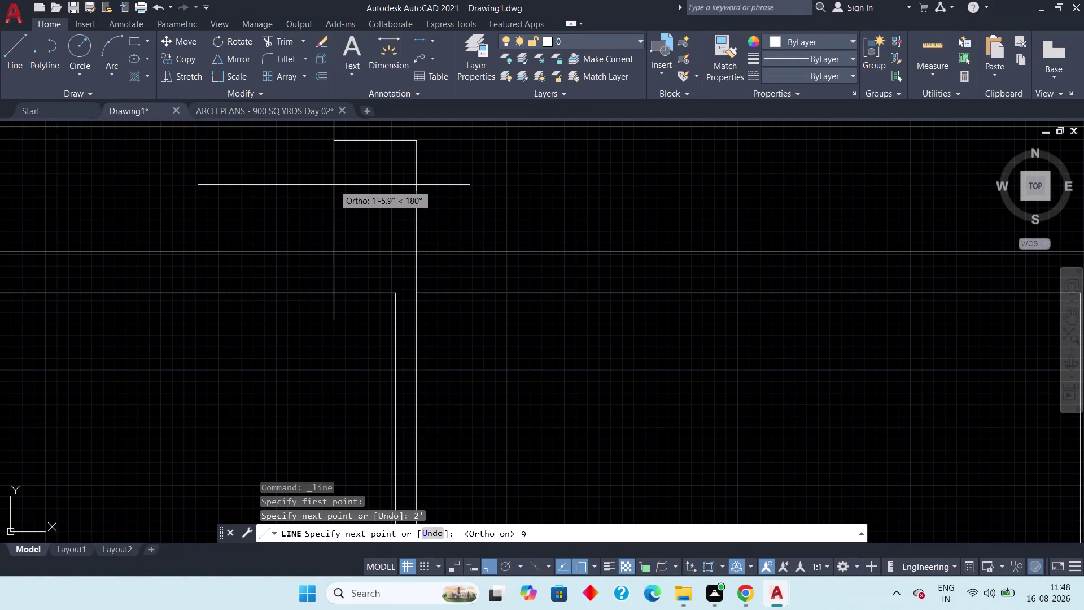
Finish the current wall line at a length of 9 inches.
key(9)
key(shift+quotedbl)
key(space)
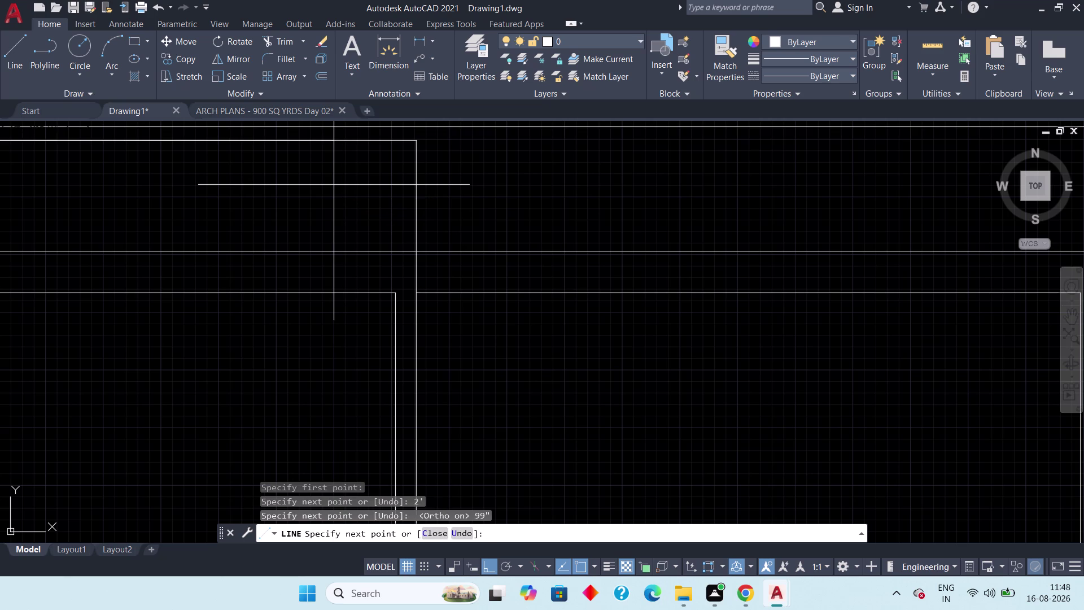
scroll(down, 3)
scroll(down, 3)
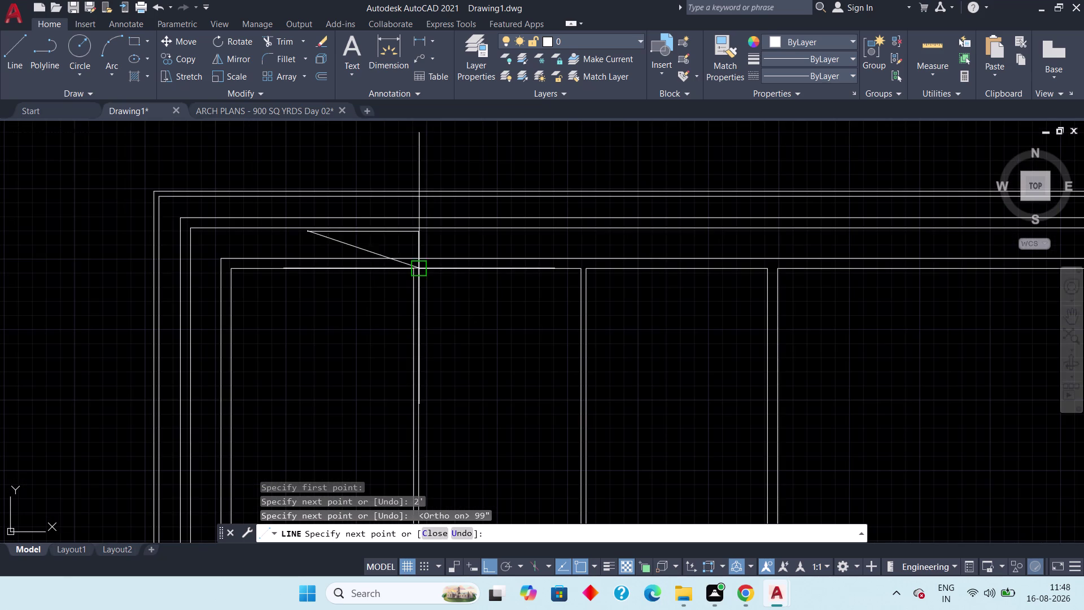
scroll(up, 3)
Erase the stray long horizontal line and start a new line at the wall line end.
key(Escape)
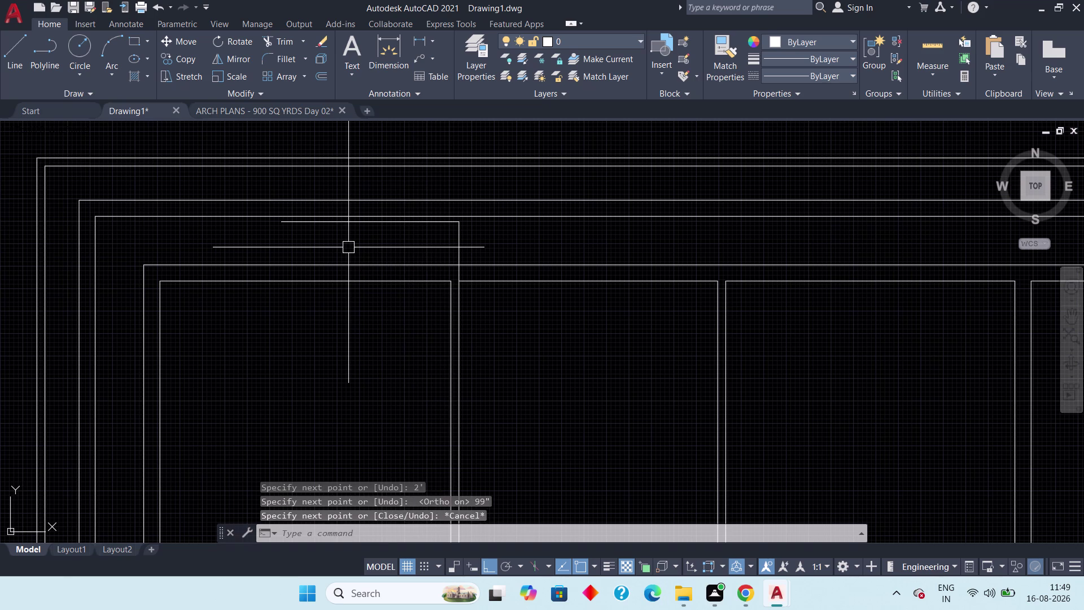
key(Escape)
scroll(up, 3)
click(353, 202)
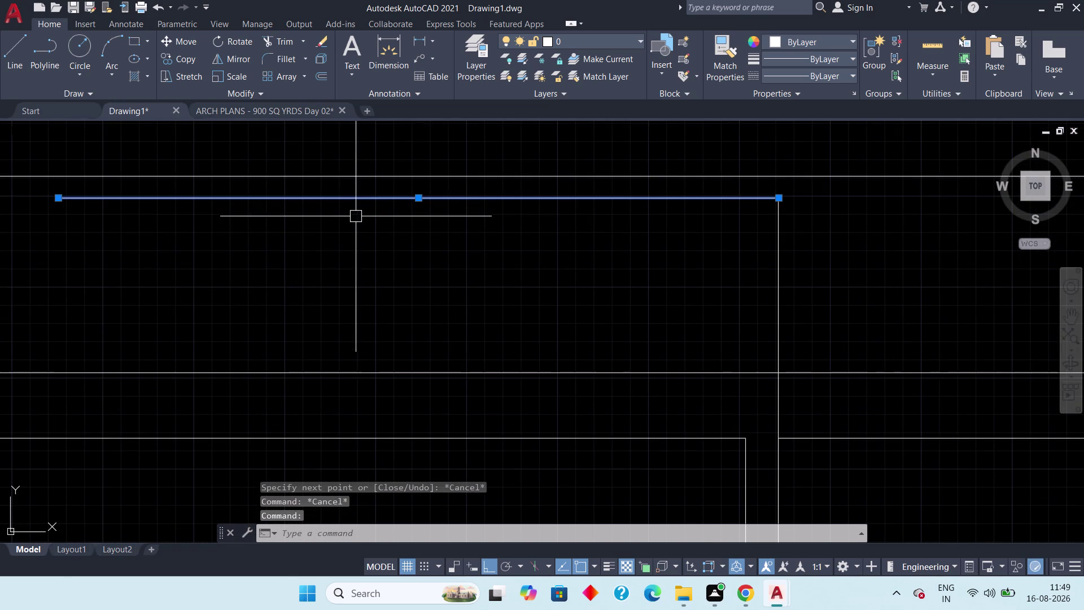
key(Delete)
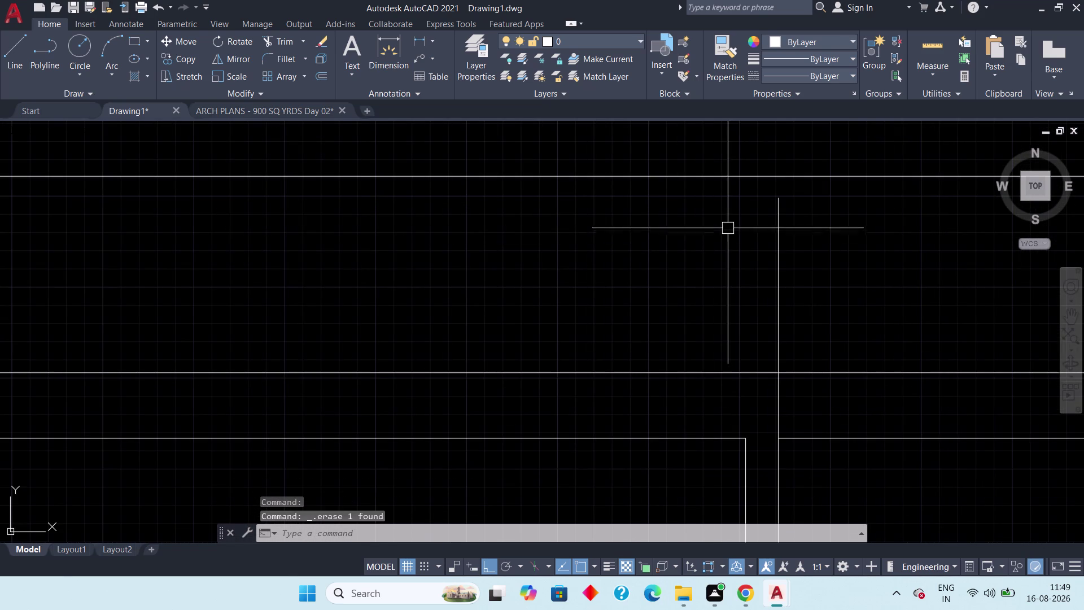
click(10, 49)
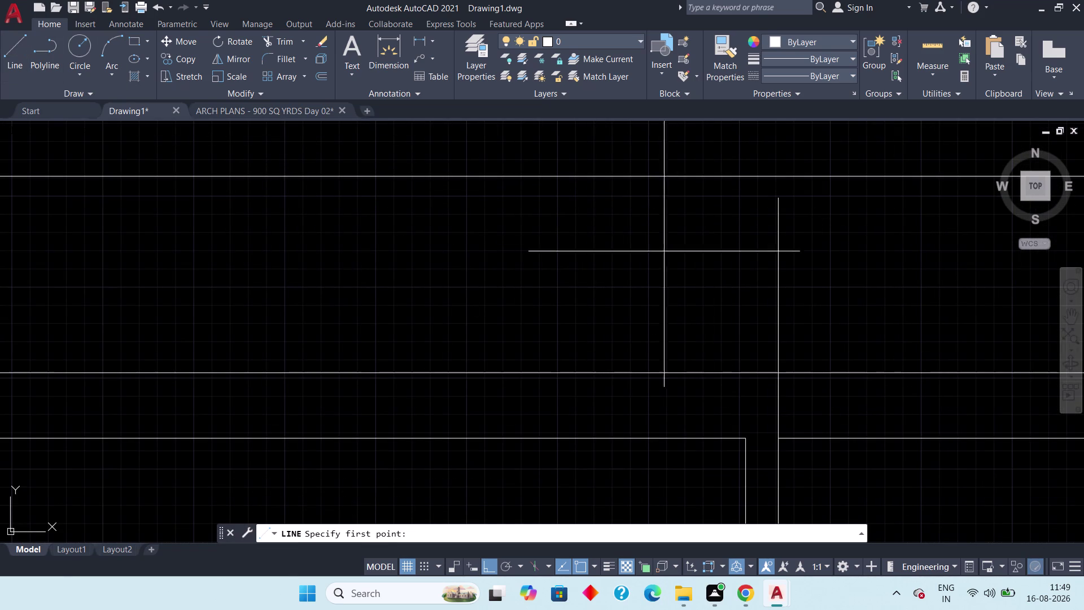
click(782, 202)
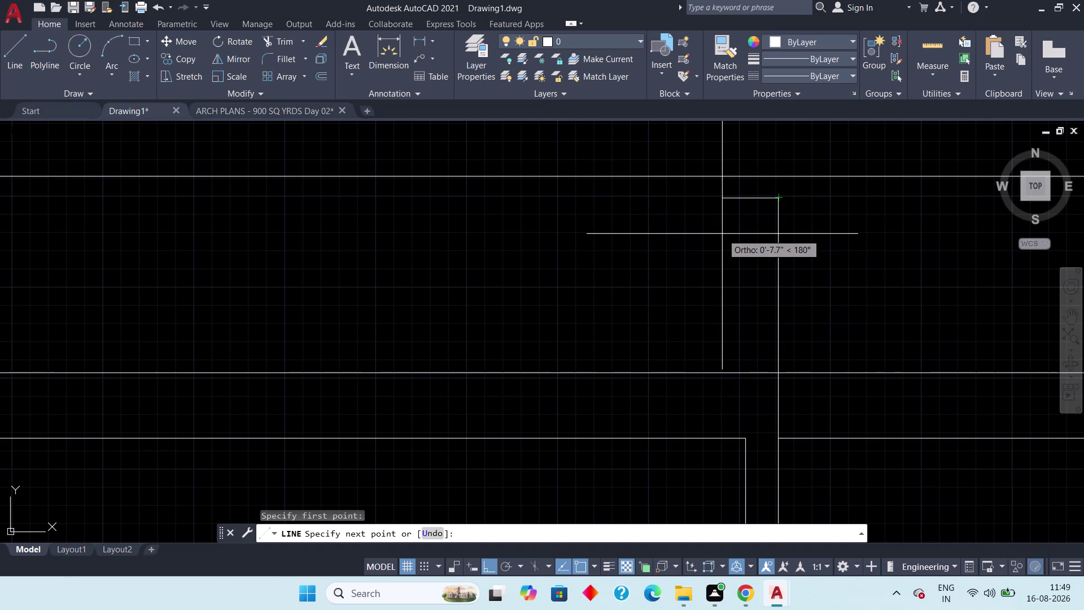
Draw a 9" projection side and its connecting corner line at the wall end.
key(9)
text(")
key(space)
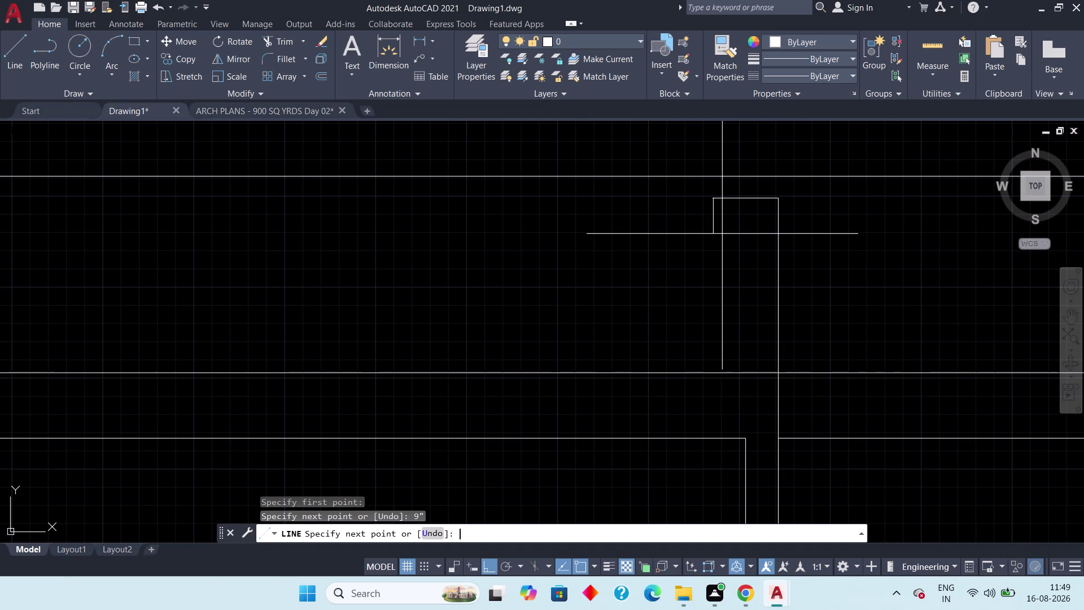
middle_drag(741, 422, 735, 306)
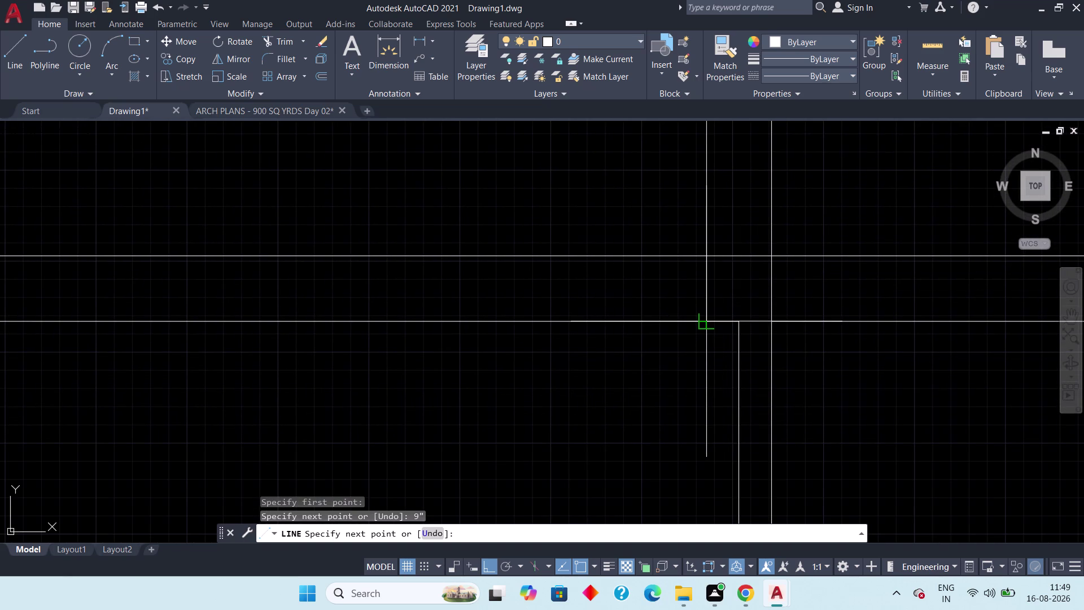
click(711, 322)
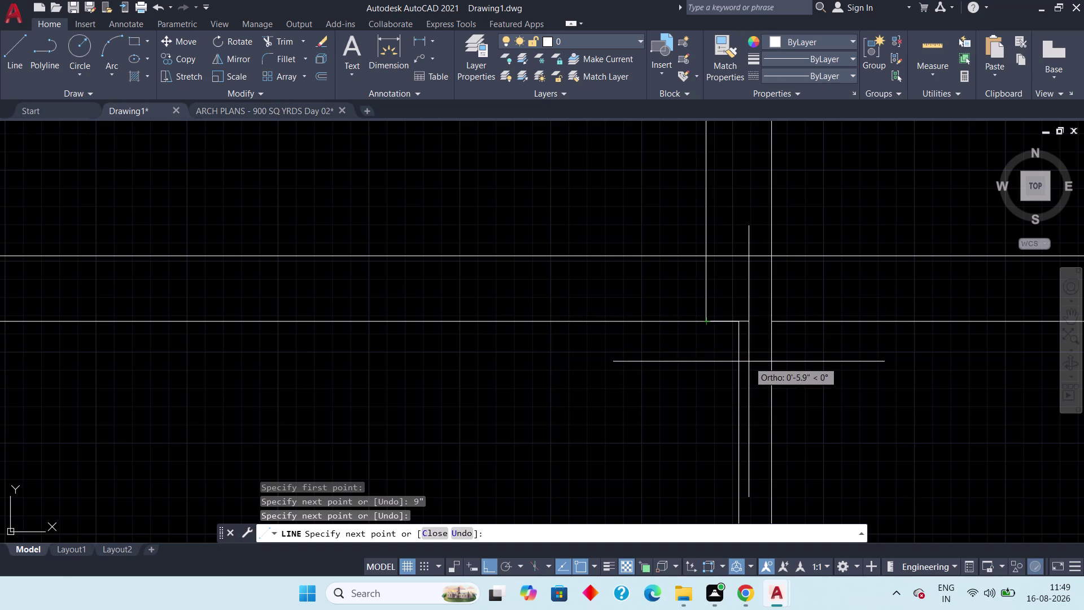
key(Escape)
key(Escape)
scroll(up, 3)
middle_drag(736, 317, 730, 325)
scroll(down, 3)
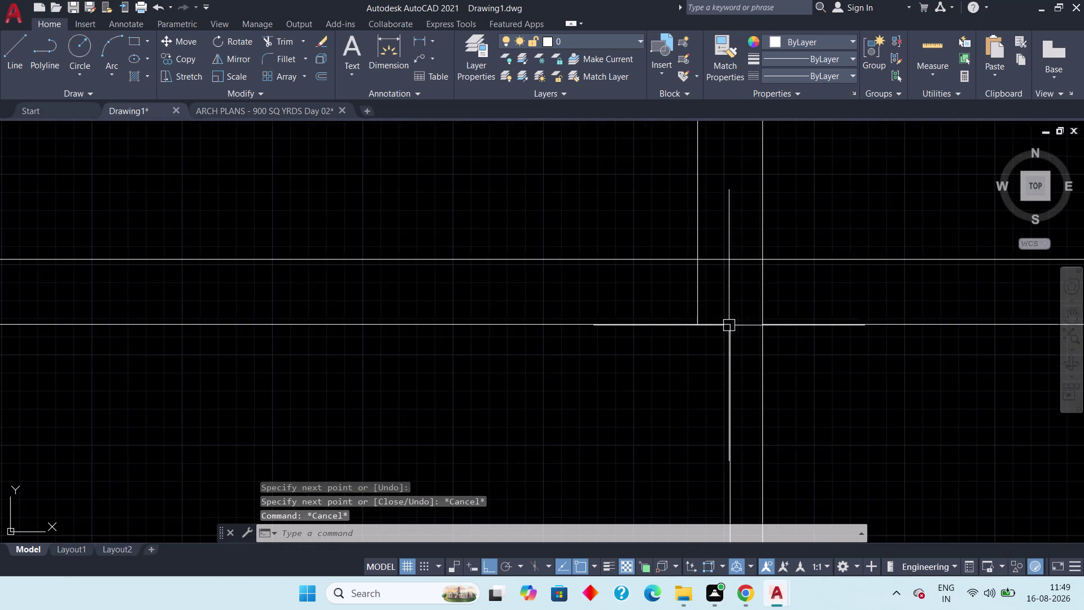
scroll(down, 3)
middle_drag(728, 313, 732, 339)
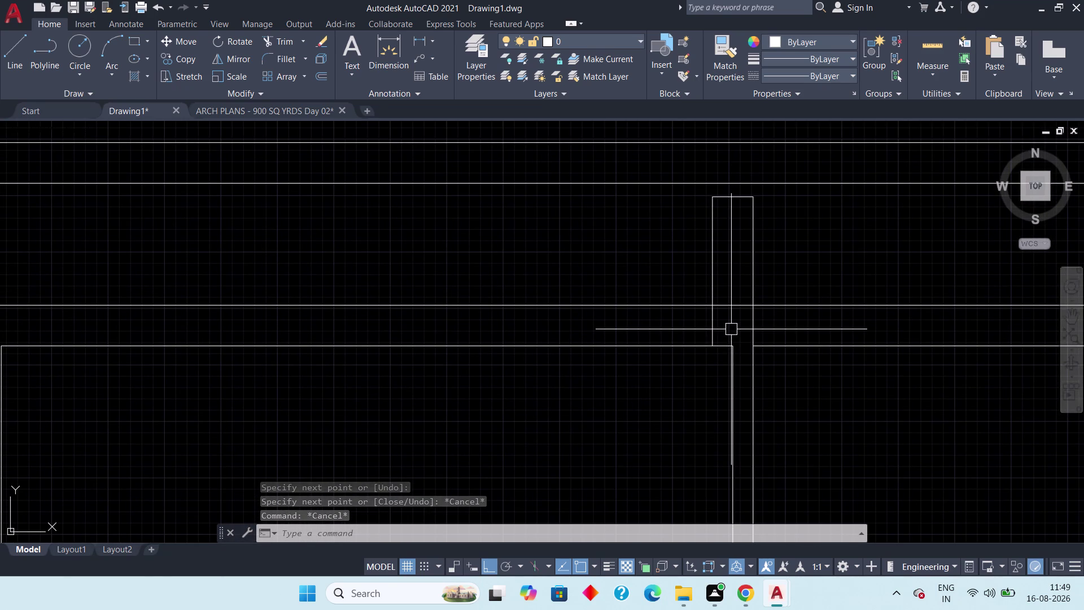
Trim the four wall line pieces crossing the new projection with TR.
key(Escape)
key(t)
key(r)
key(space)
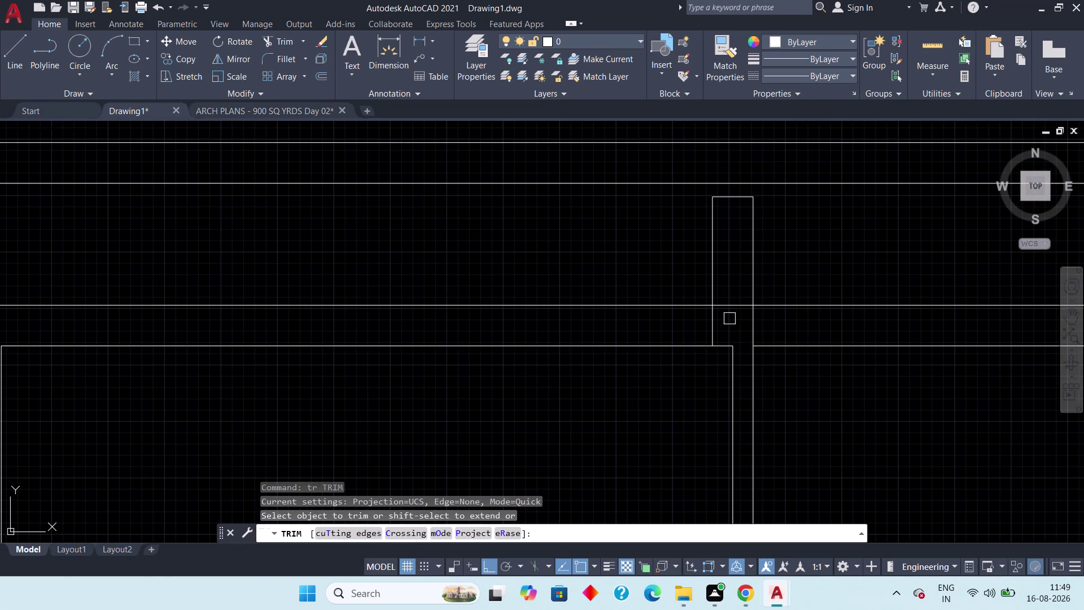
click(734, 310)
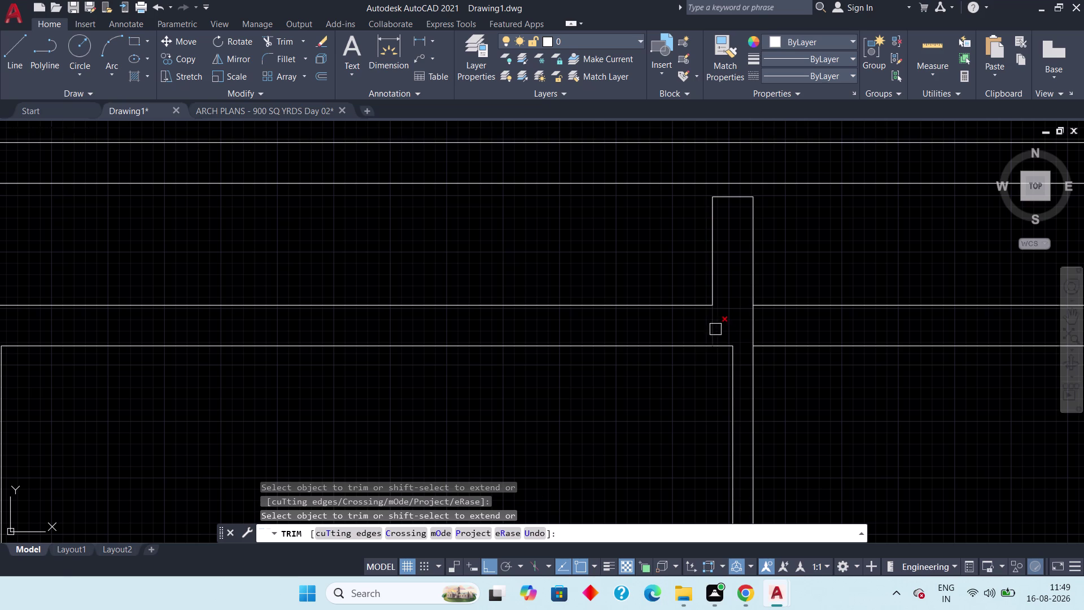
click(715, 329)
click(760, 324)
click(734, 327)
Review the trimmed outline and bring up the ARCH PLANS reference drawing.
scroll(down, 3)
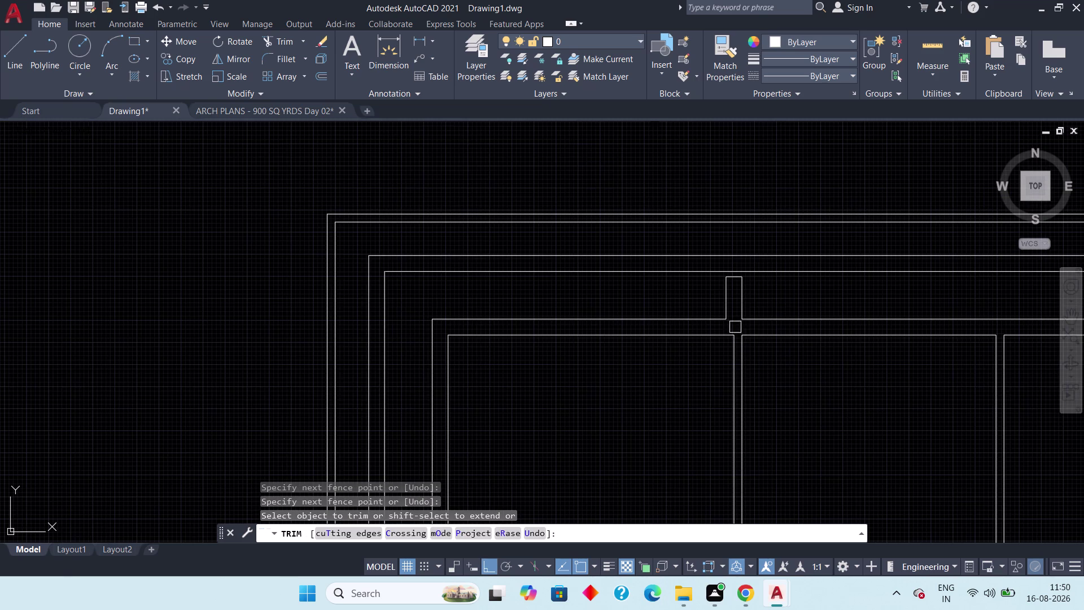
middle_drag(785, 366, 769, 358)
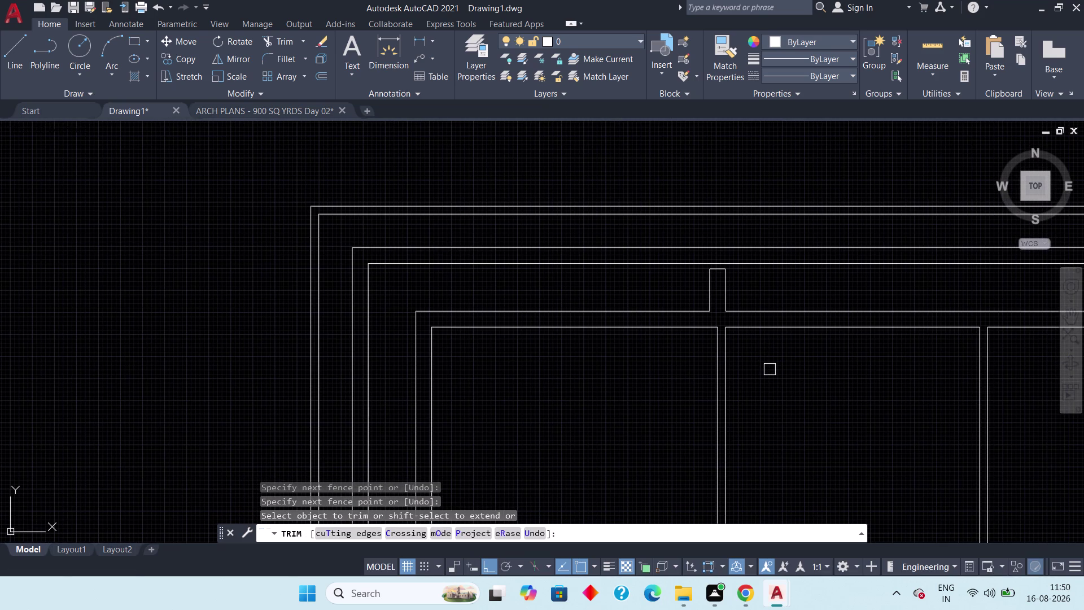
key(Escape)
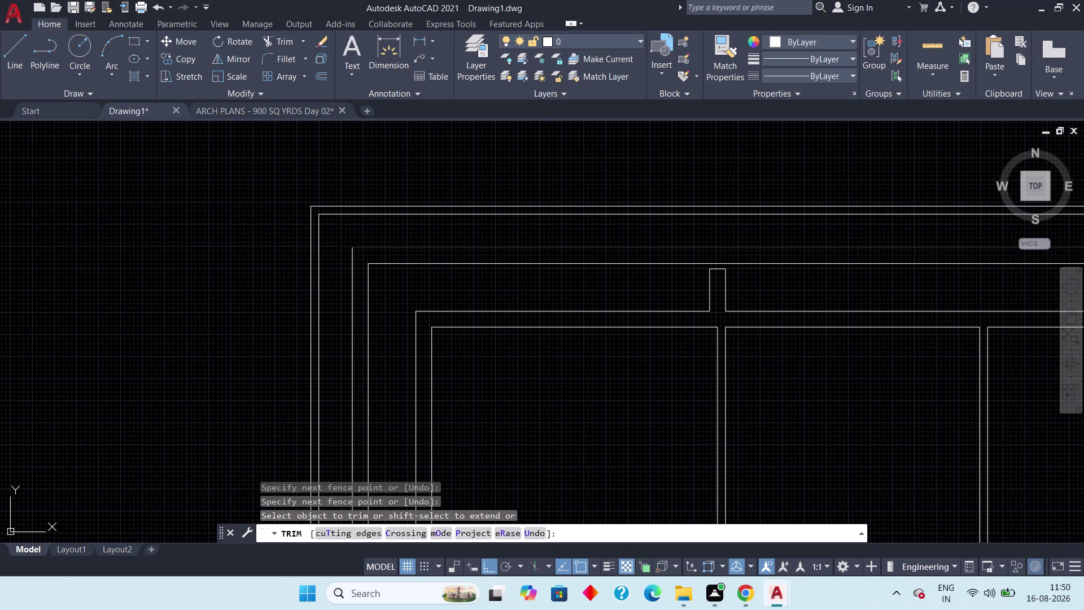
click(131, 115)
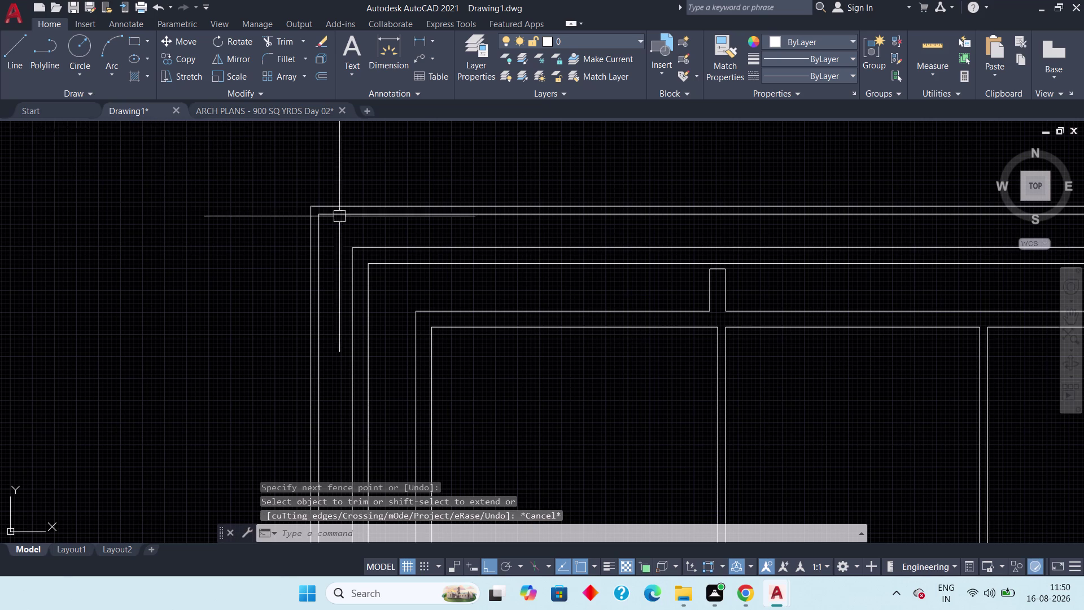
click(239, 109)
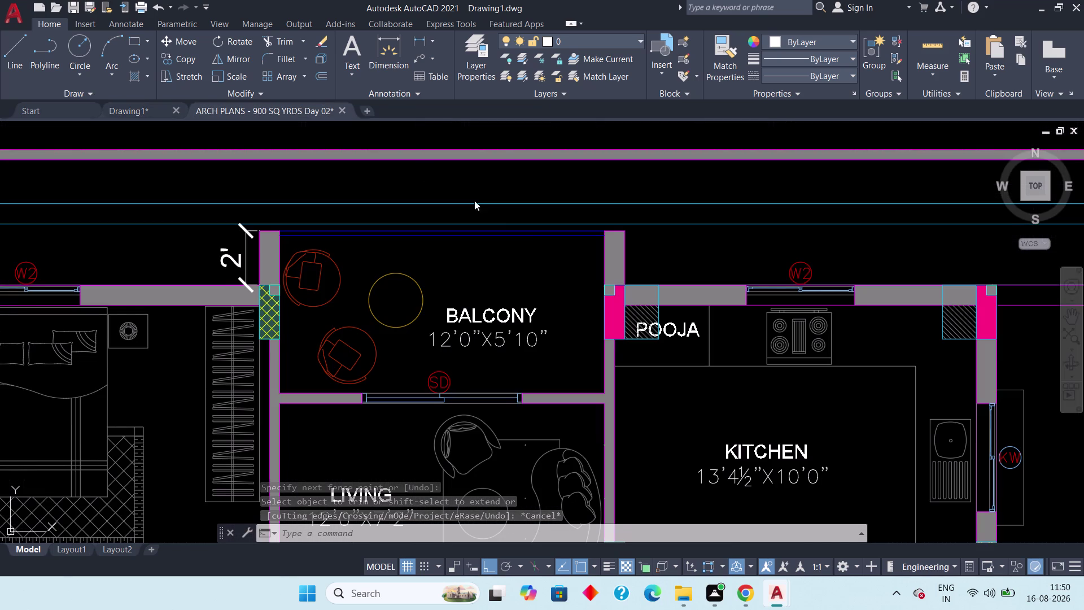
middle_drag(643, 289, 429, 269)
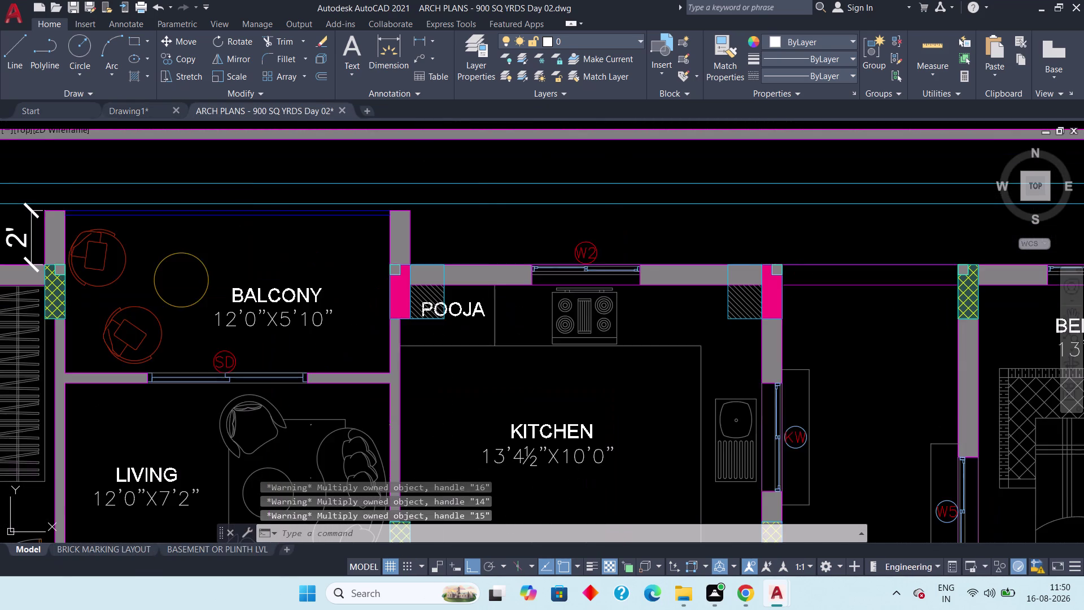
middle_drag(472, 331, 599, 358)
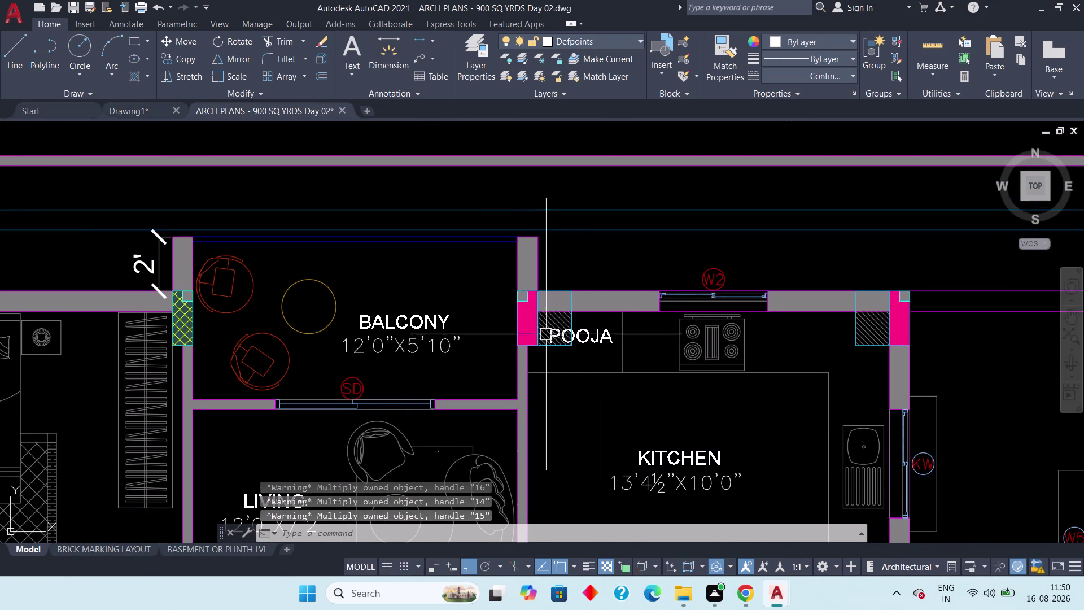
scroll(up, 3)
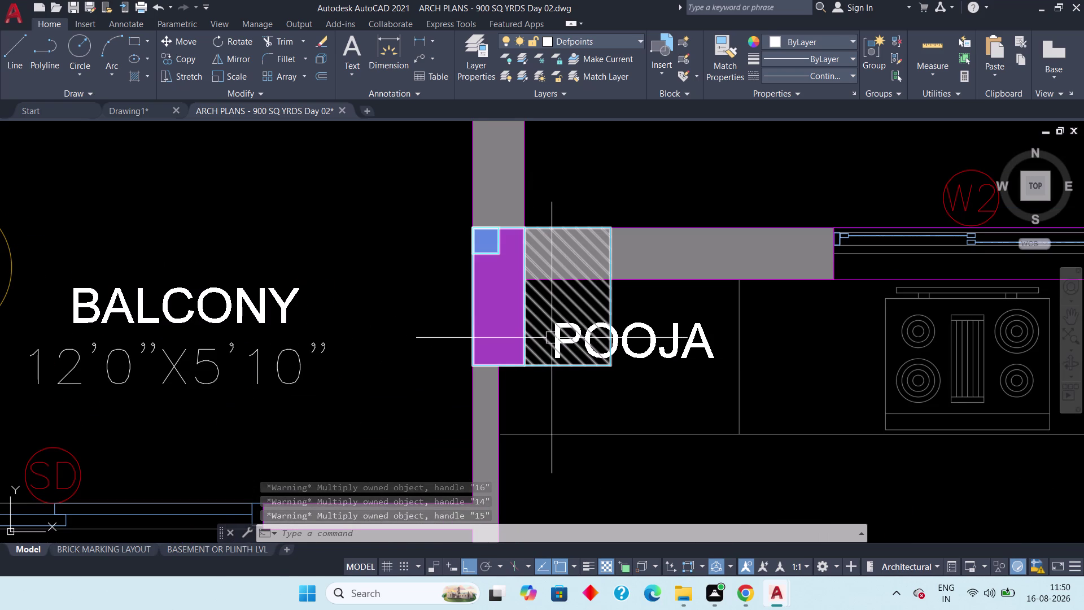
middle_drag(555, 339, 585, 389)
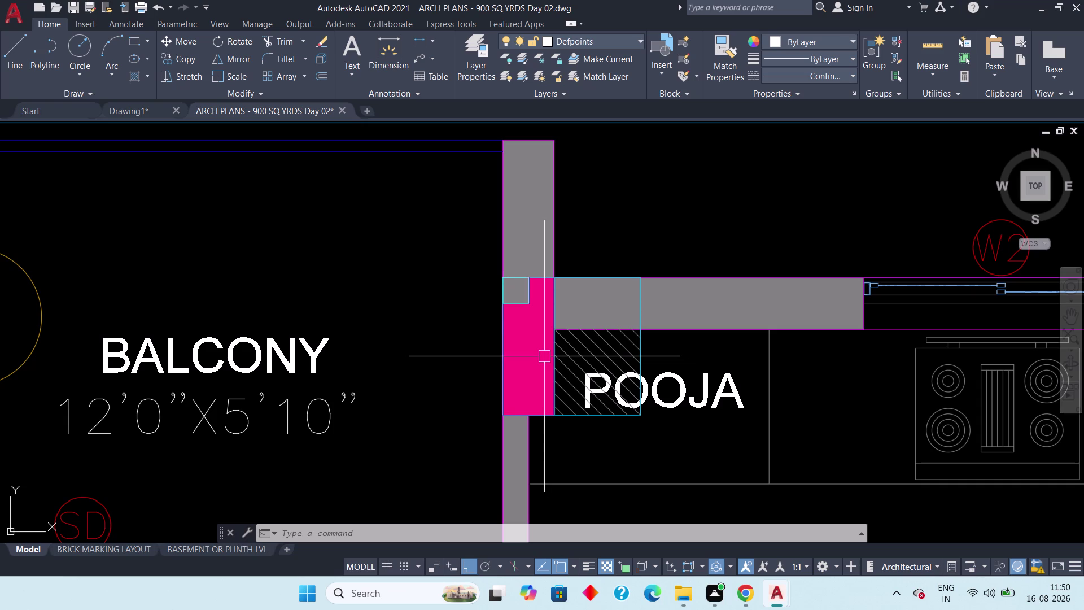
click(120, 107)
middle_drag(679, 391, 277, 359)
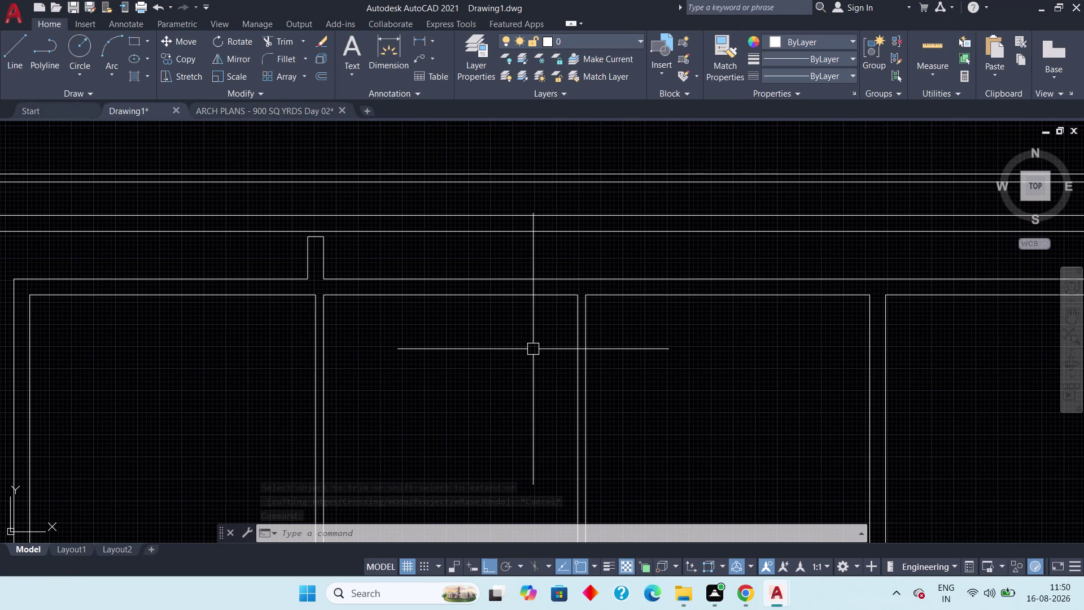
click(222, 102)
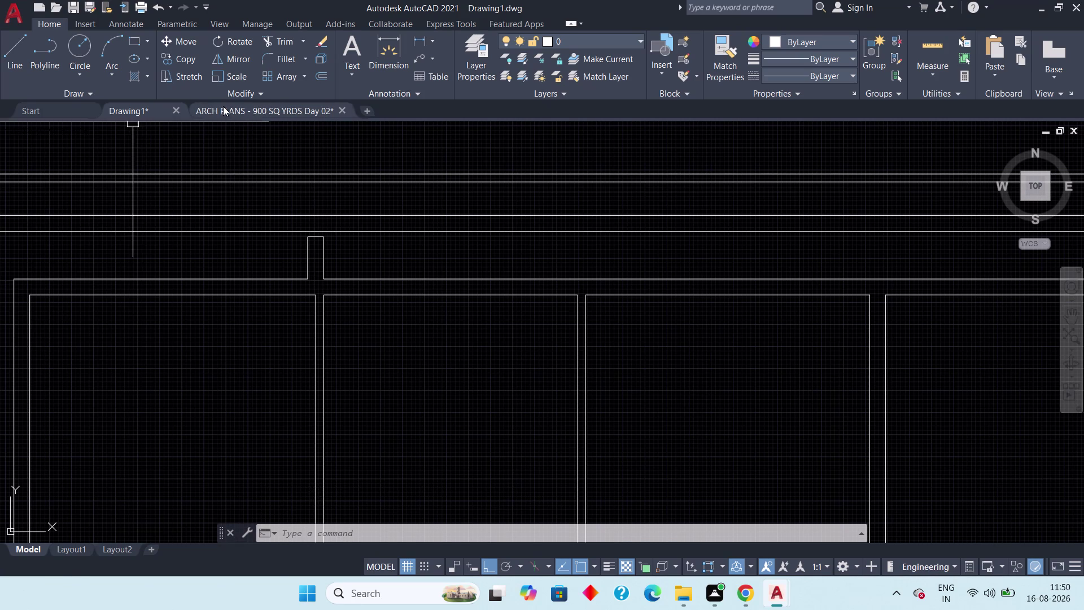
click(224, 108)
scroll(down, 3)
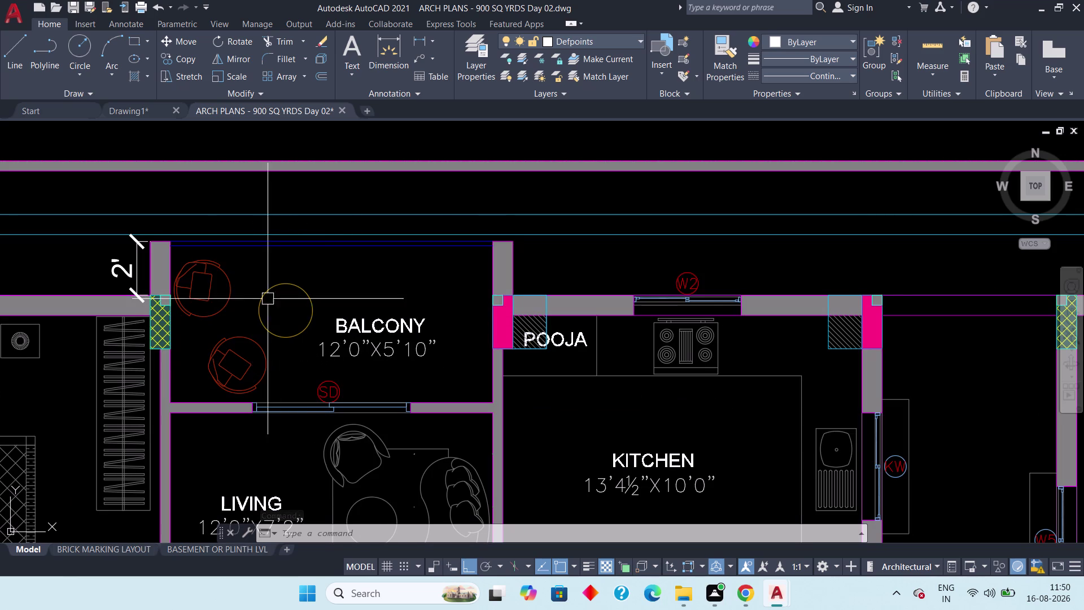
scroll(up, 3)
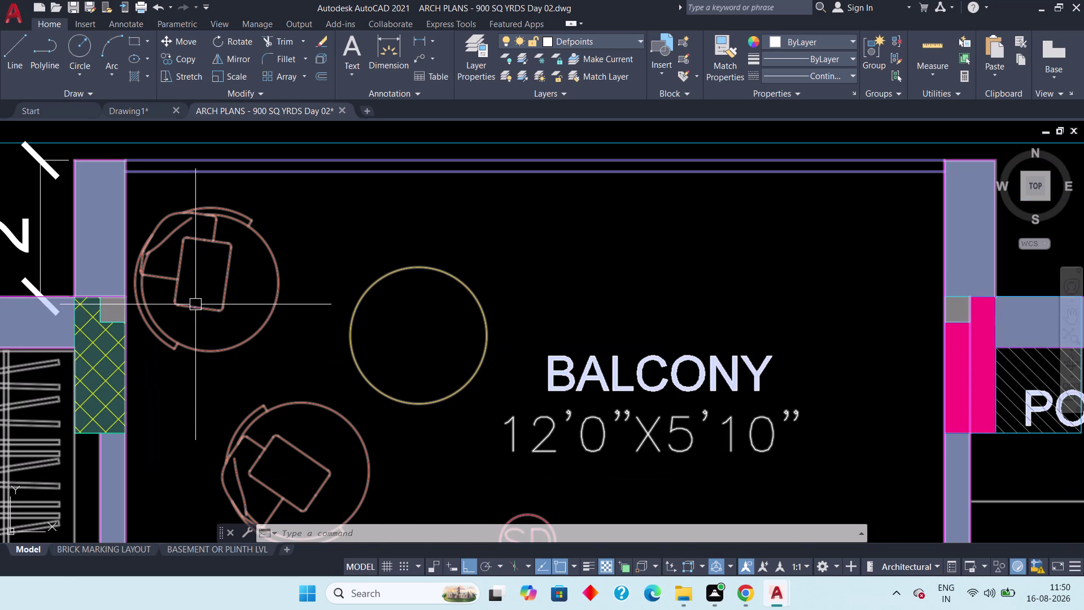
scroll(down, 3)
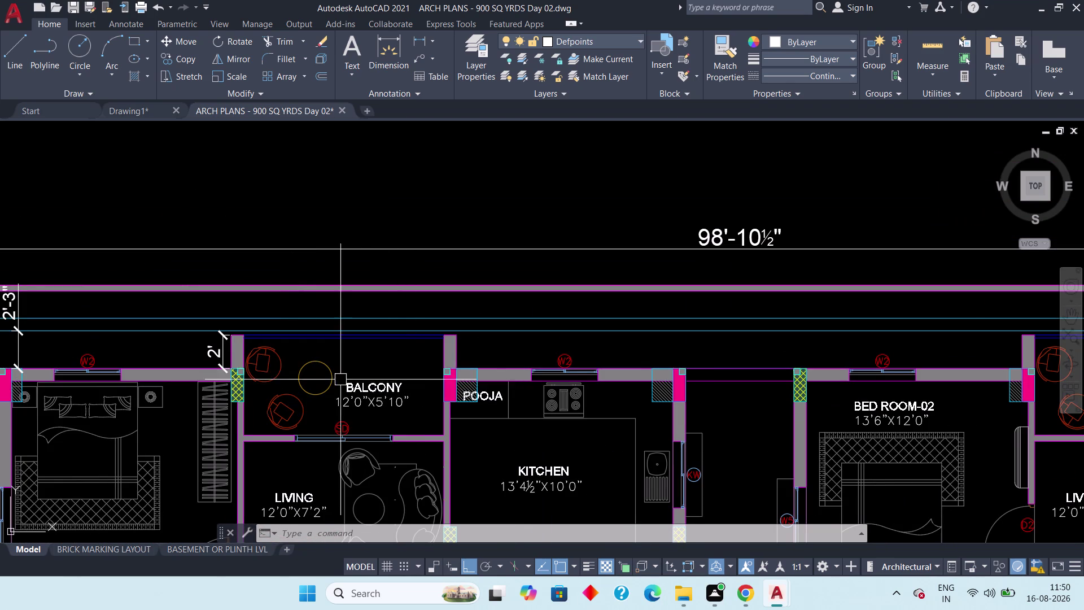
scroll(up, 3)
scroll(down, 3)
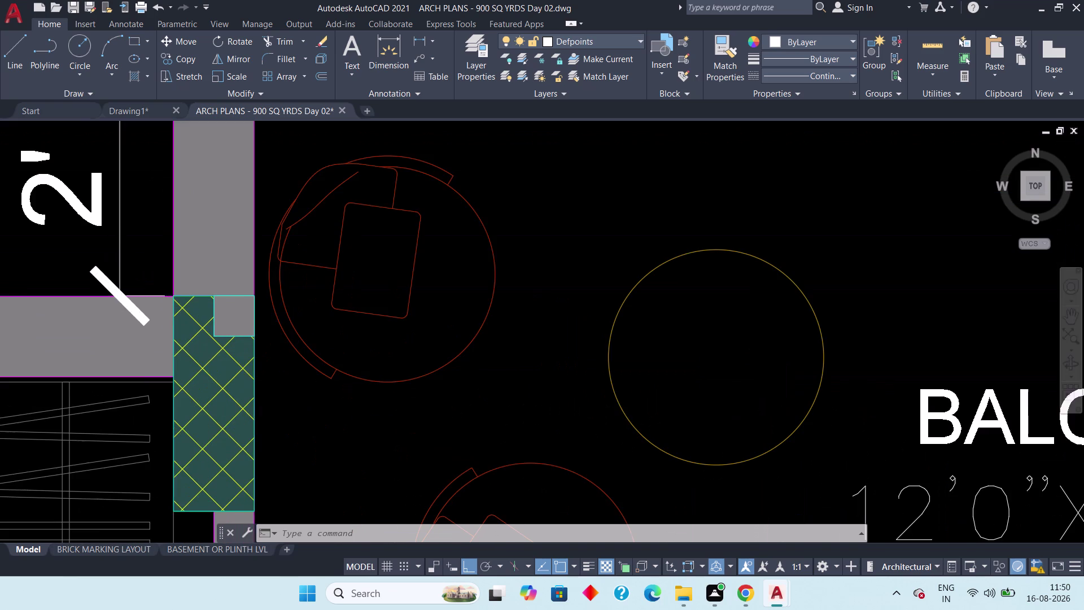
scroll(down, 3)
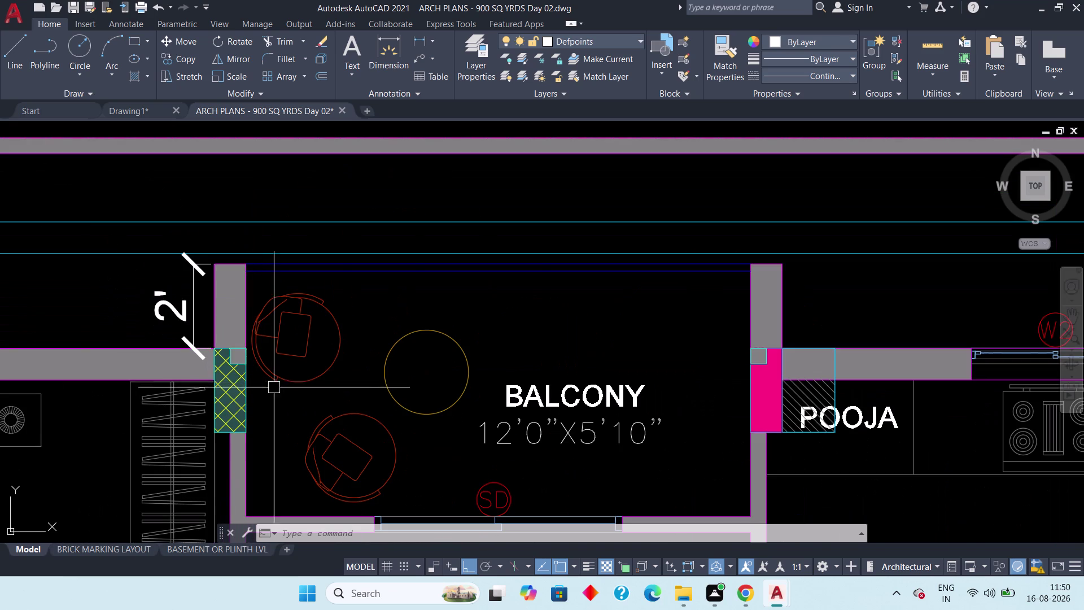
middle_drag(566, 398, 454, 366)
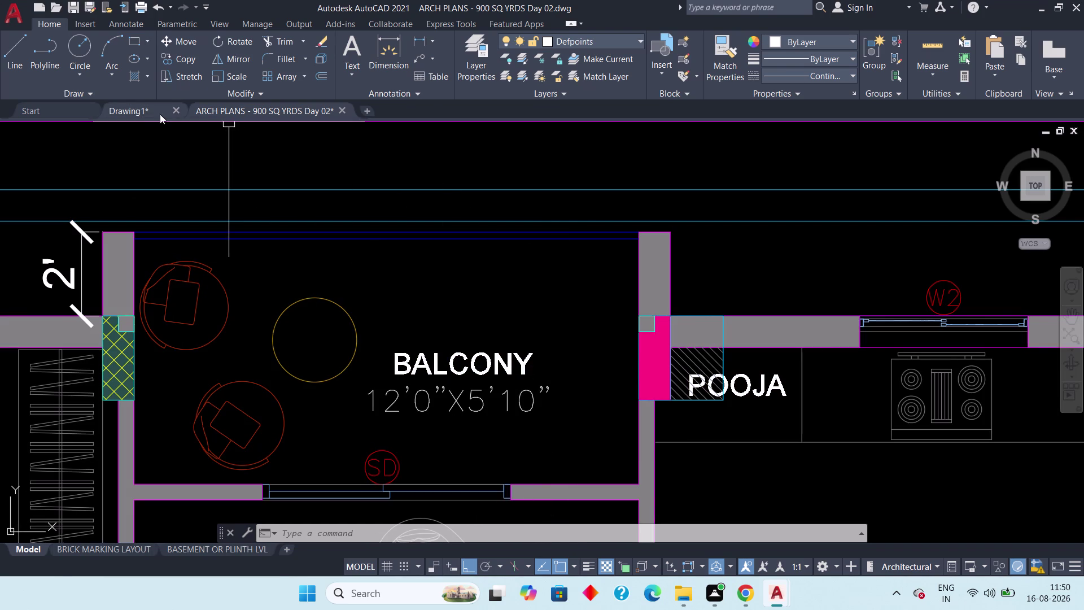
click(131, 106)
Zoom to the wall junction and cancel an accidental stretch of the vertical line.
middle_drag(539, 354, 394, 337)
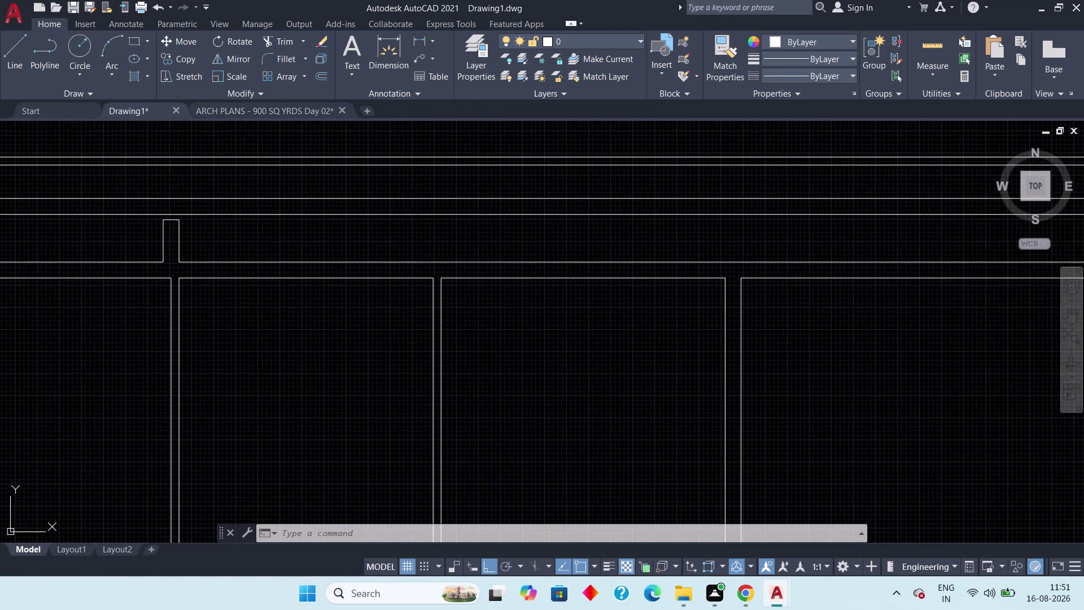
scroll(up, 3)
middle_drag(435, 290, 413, 376)
click(410, 376)
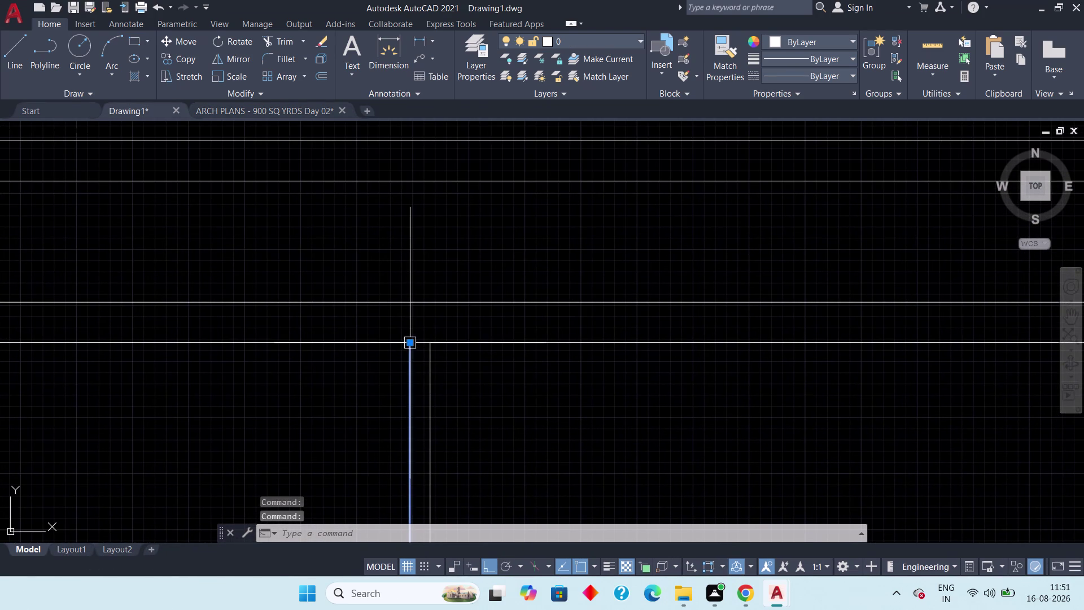
click(413, 339)
click(410, 307)
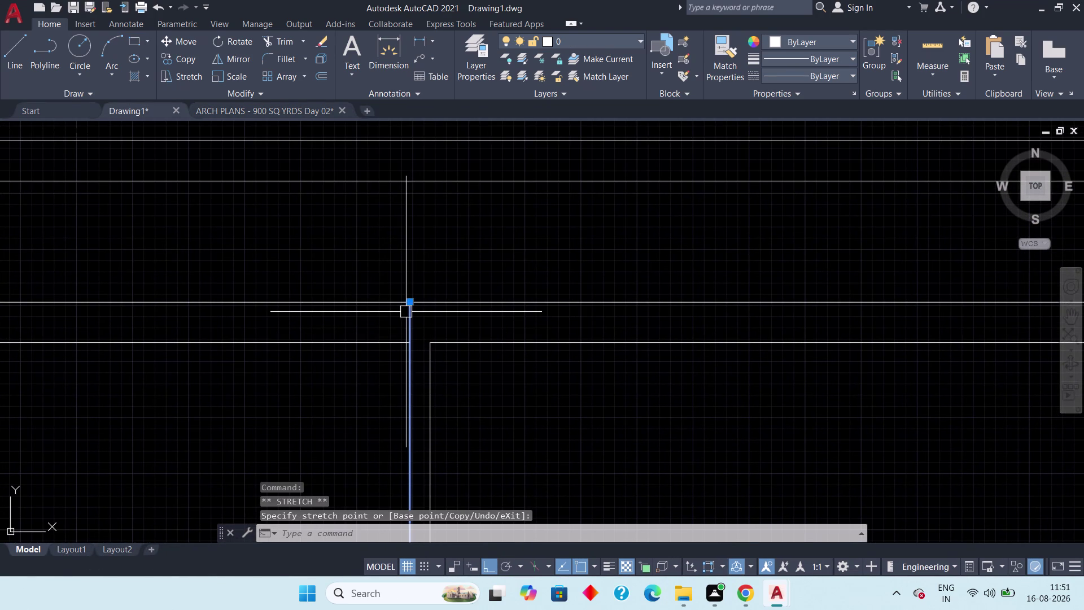
key(Escape)
key(Escape)
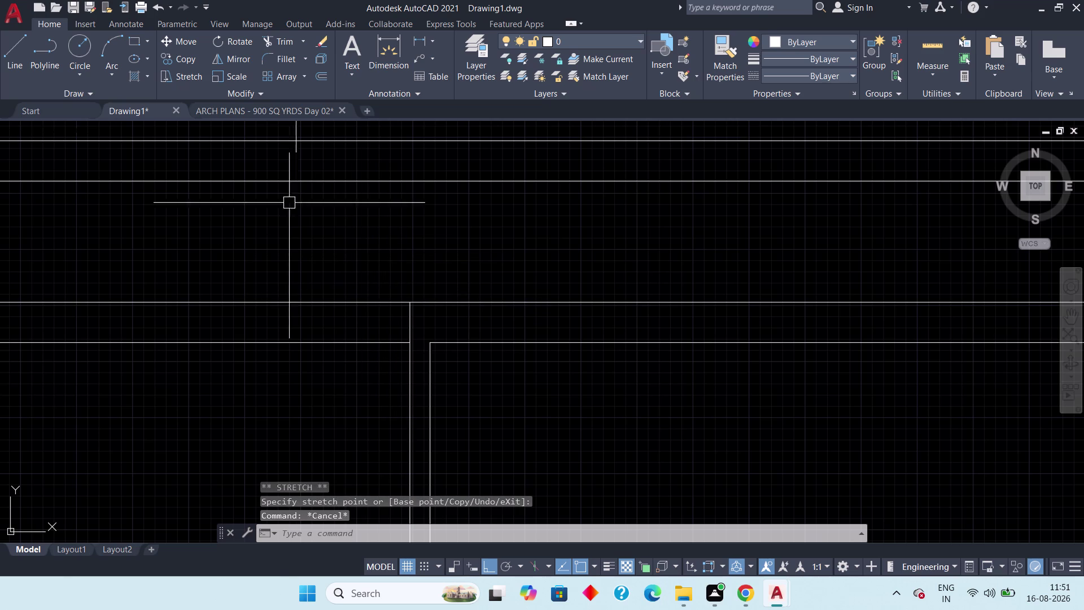
Draw the projection outline from the corner: 2' up, 9" right, down to the wall.
click(7, 45)
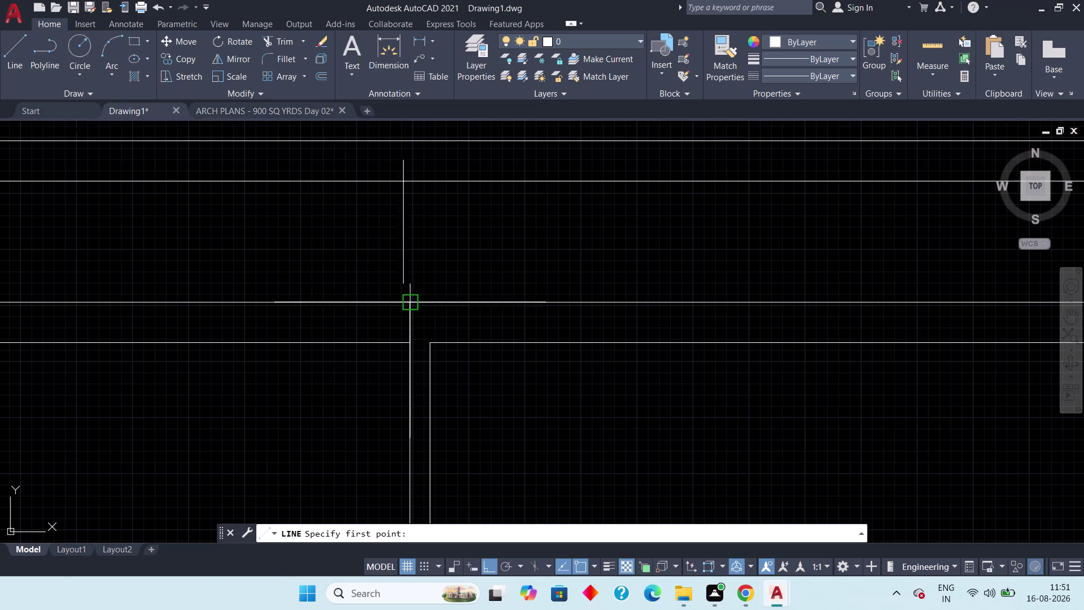
click(410, 297)
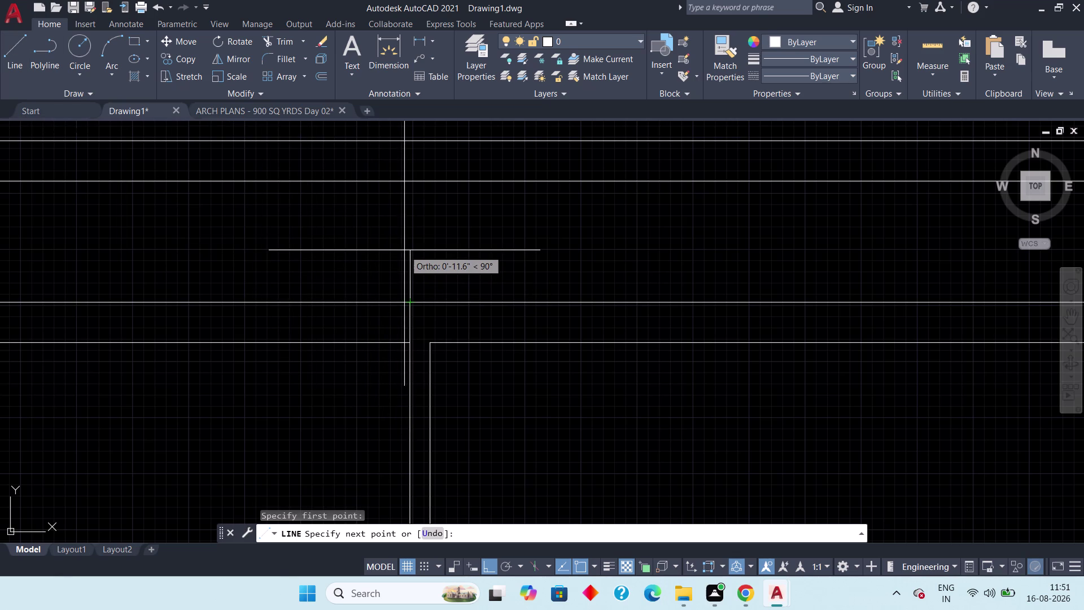
key(2)
key(apostrophe)
key(Return)
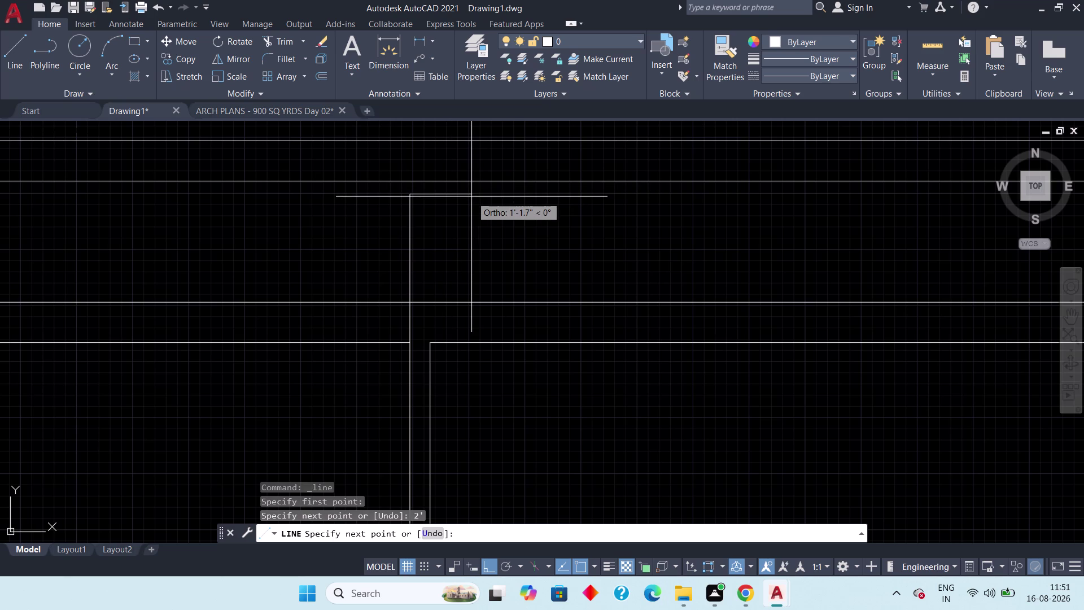
text(9")
key(space)
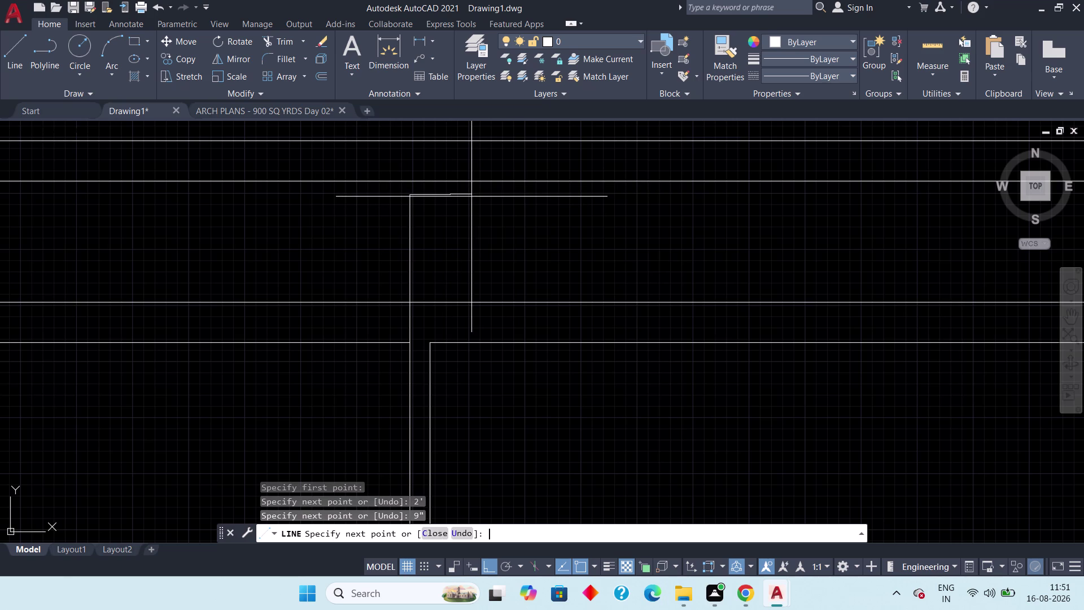
click(451, 340)
key(Escape)
key(Escape)
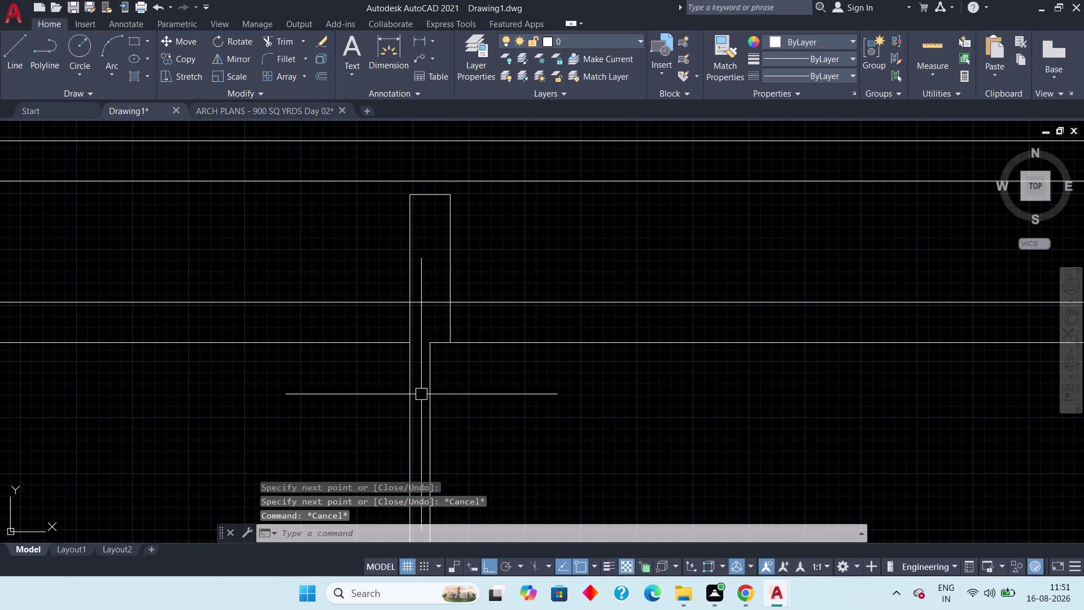
Start the TR trim command against the wall lines.
scroll(up, 3)
key(t)
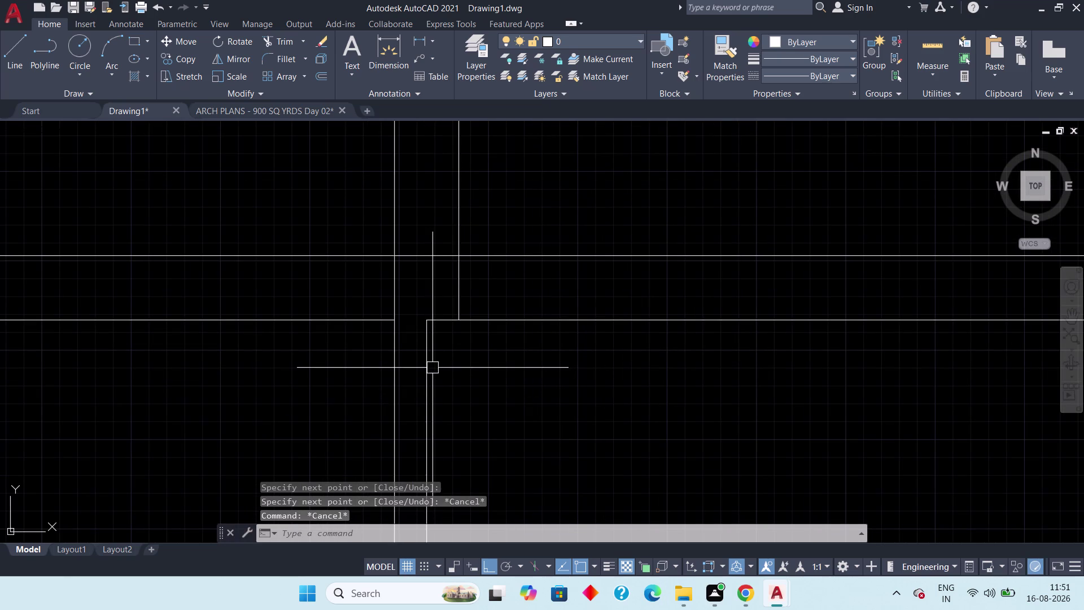
key(r)
key(space)
Trim the three wall line segments inside the new projection.
click(429, 254)
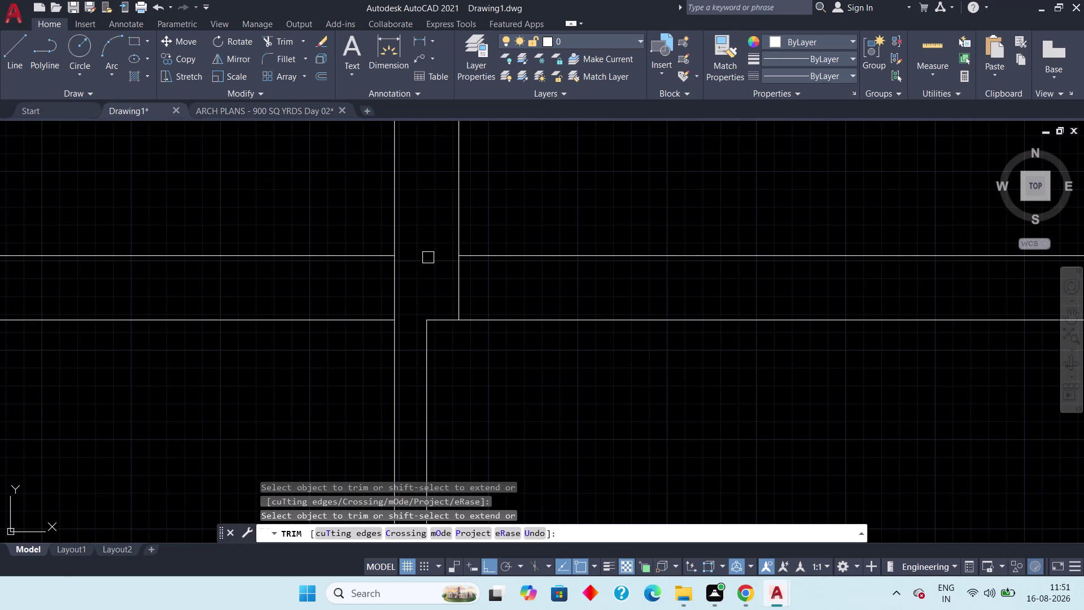
click(399, 290)
click(461, 293)
scroll(down, 3)
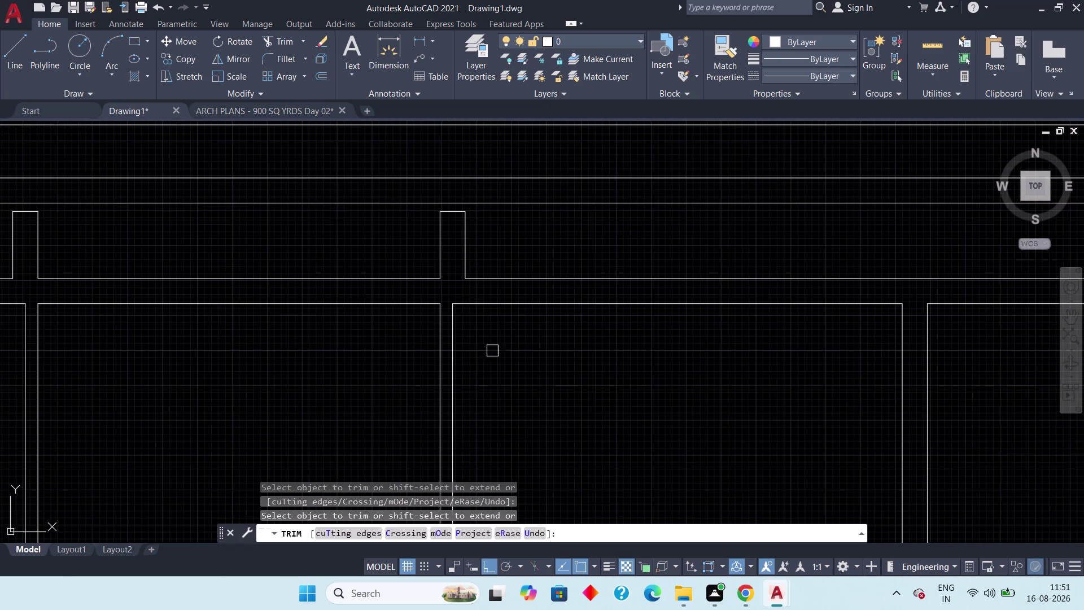
middle_drag(505, 357, 650, 375)
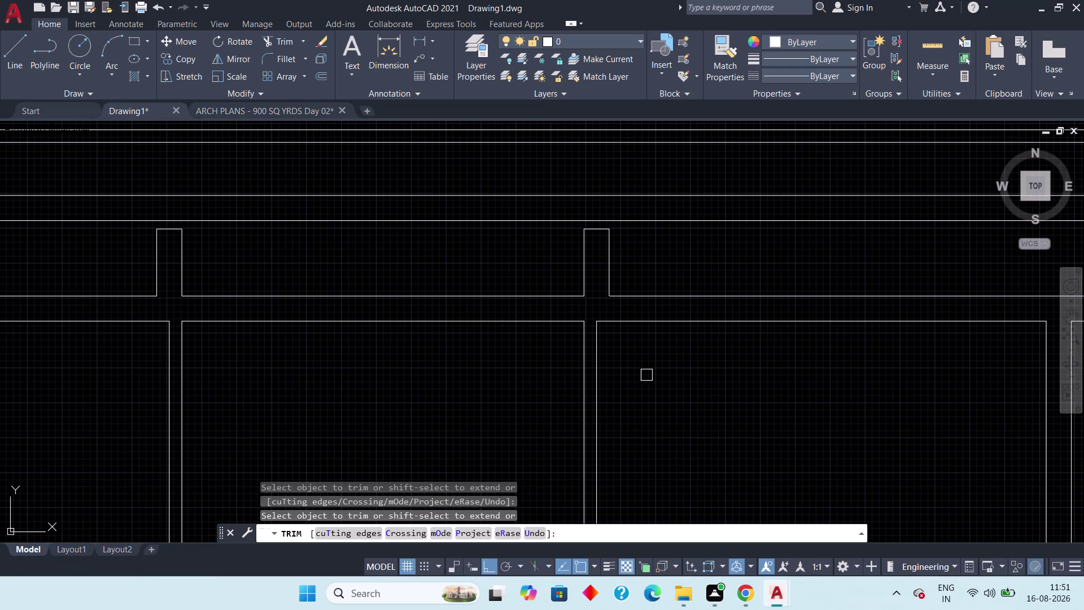
middle_drag(467, 370, 523, 372)
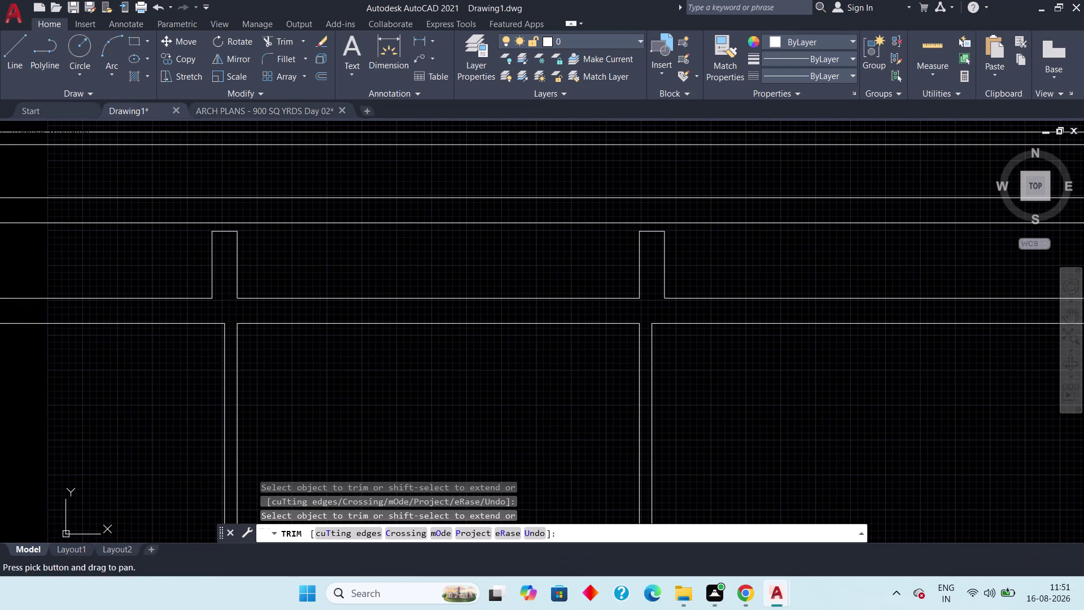
scroll(down, 3)
key(Escape)
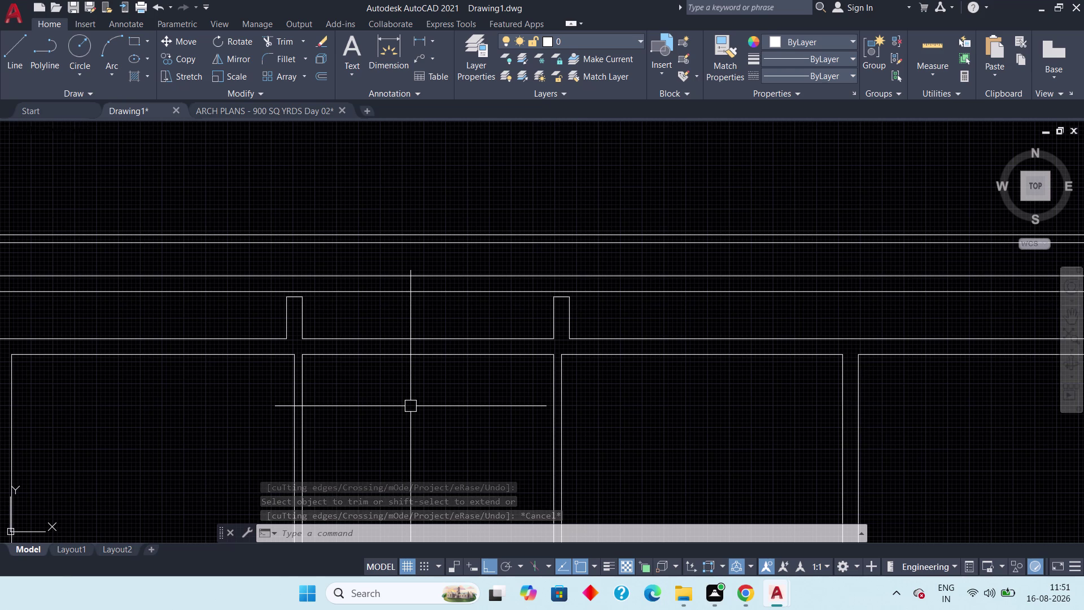
Review the outer wall outline, then bring up the ARCH PLANS reference drawing.
scroll(down, 3)
middle_drag(408, 408, 432, 345)
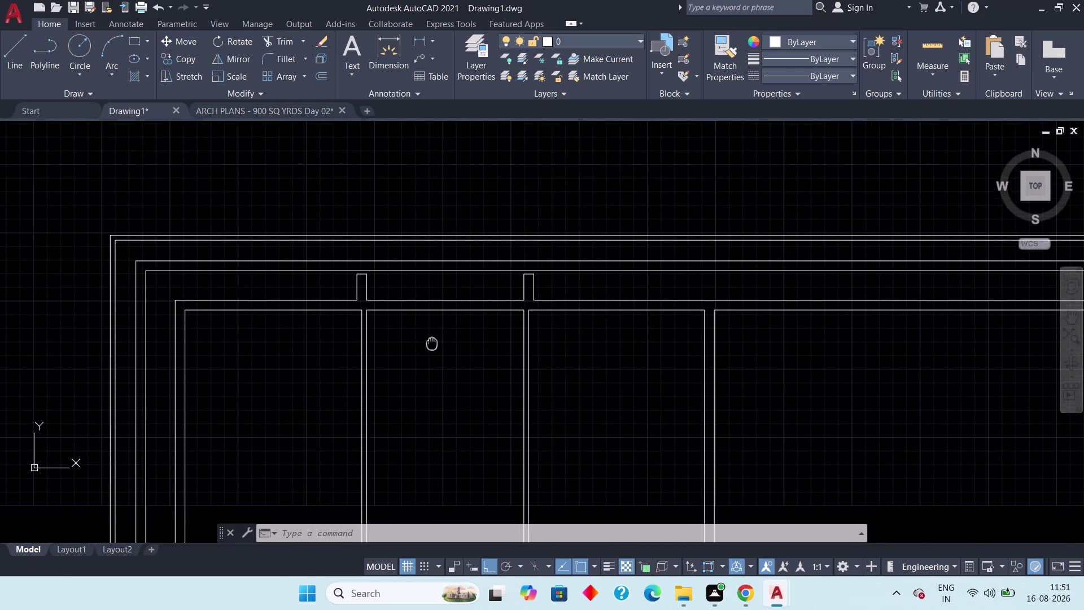
middle_drag(432, 345, 432, 339)
click(267, 110)
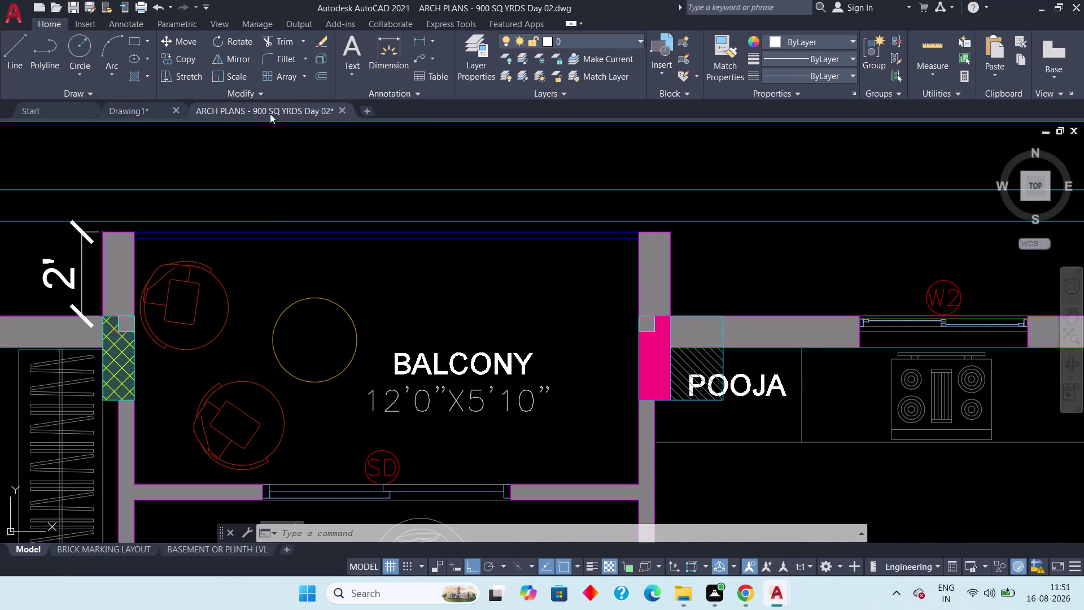